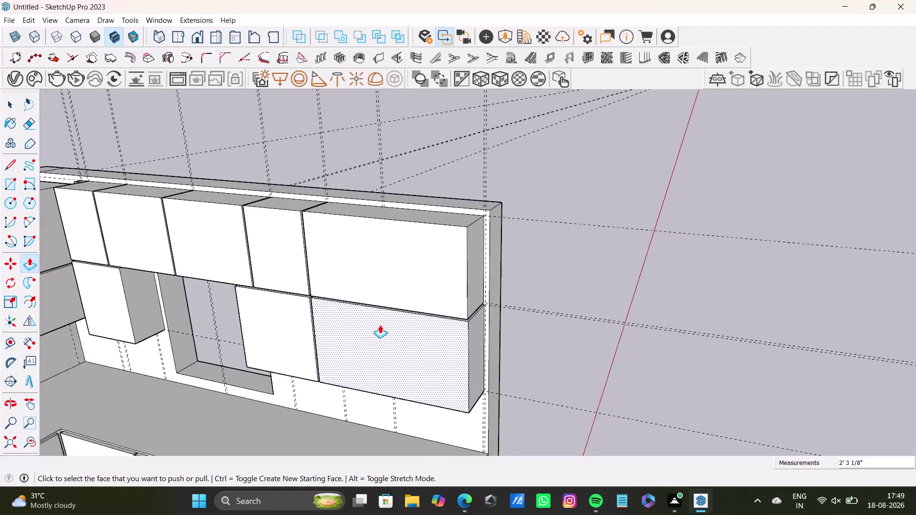
scroll(down, 3)
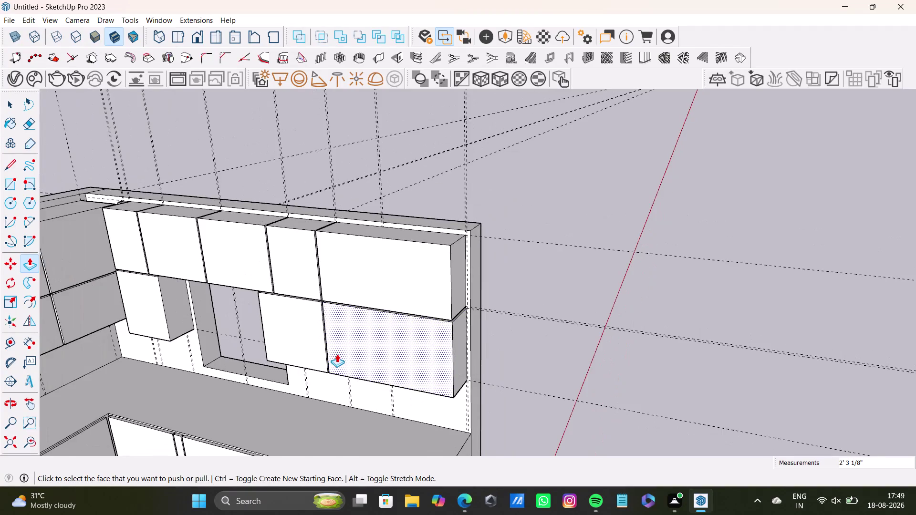
scroll(down, 3)
middle_drag(358, 349, 451, 318)
scroll(up, 3)
middle_drag(353, 294, 343, 429)
scroll(up, 3)
middle_drag(329, 268, 409, 284)
scroll(up, 3)
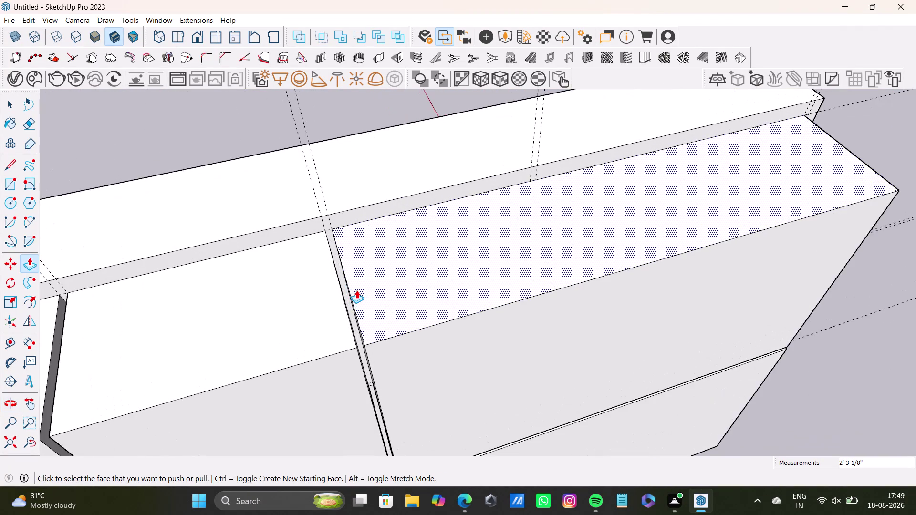
scroll(down, 3)
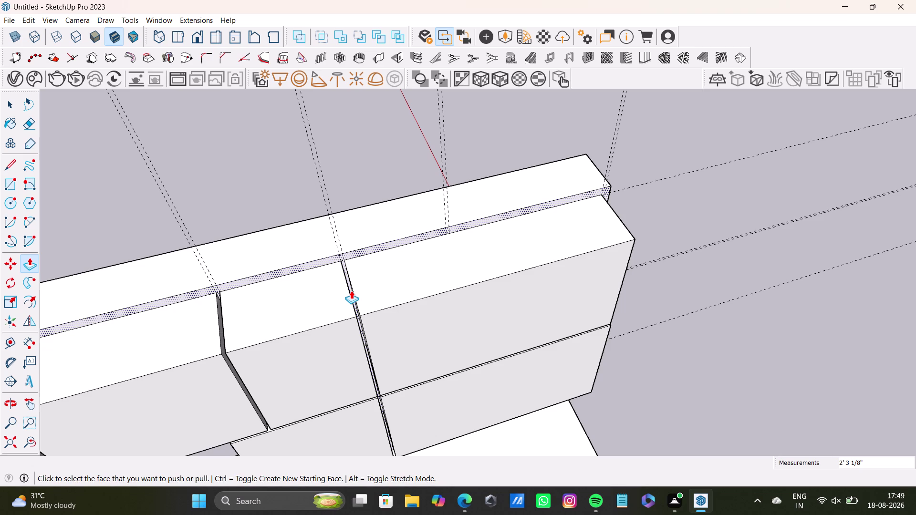
scroll(down, 3)
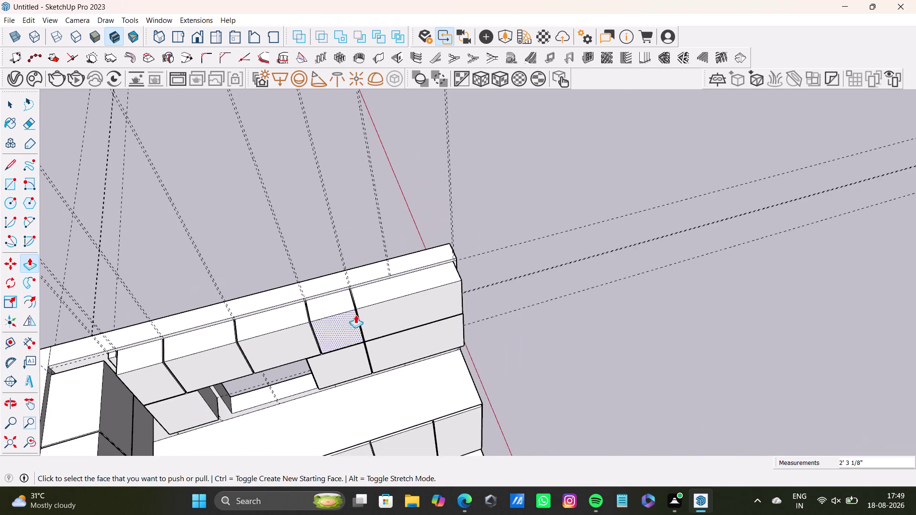
middle_drag(371, 360, 263, 224)
key(space)
drag(557, 324, 562, 322)
scroll(down, 3)
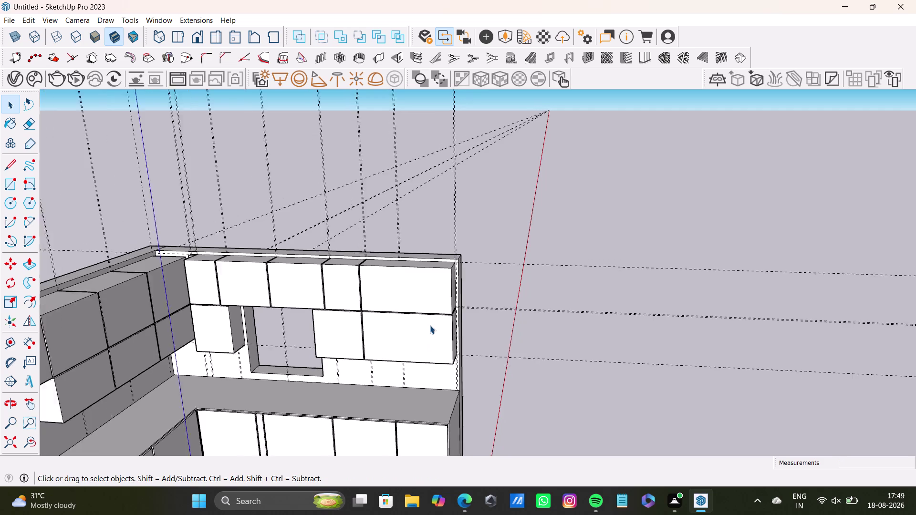
scroll(down, 3)
middle_drag(405, 329, 453, 268)
middle_drag(451, 267, 221, 355)
scroll(up, 3)
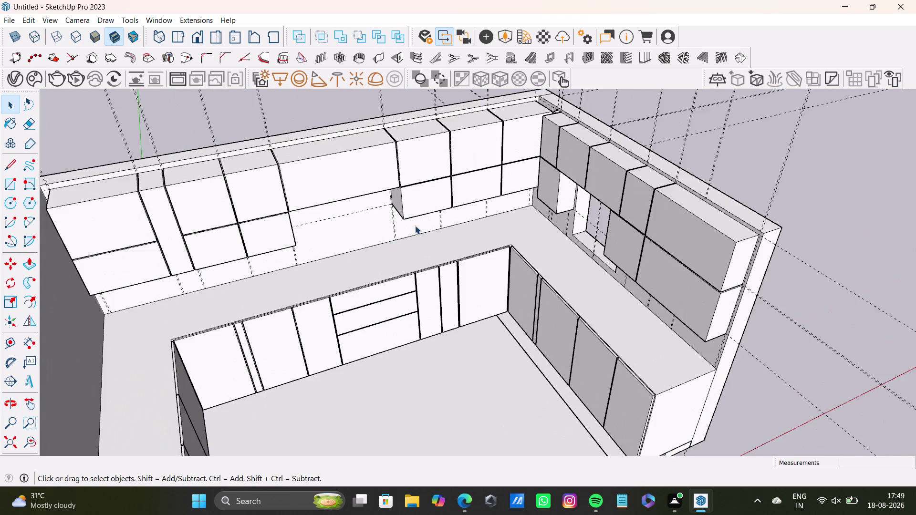
middle_drag(420, 226, 579, 215)
scroll(up, 3)
middle_drag(499, 143, 483, 152)
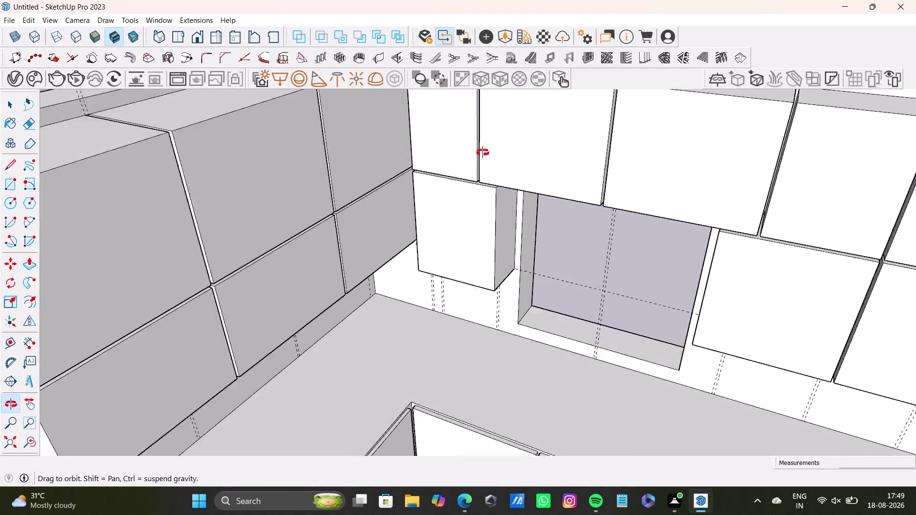
middle_drag(483, 153, 512, 283)
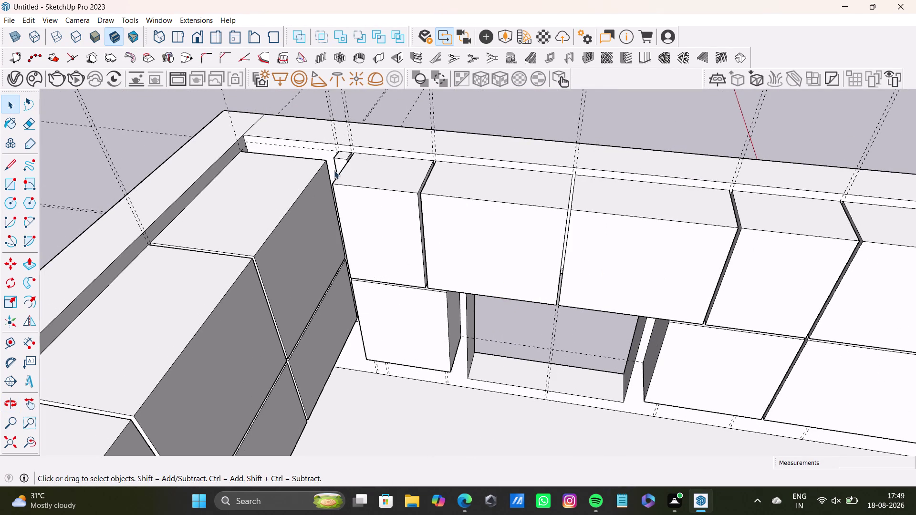